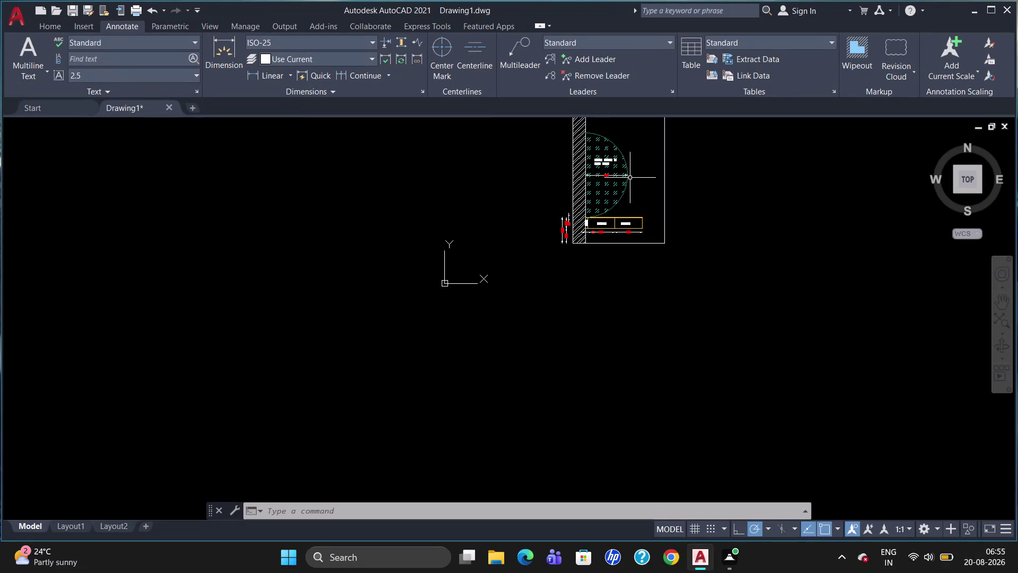
Zoom around the wardrobe elevation and regenerate the drawing display.
scroll(up, 3)
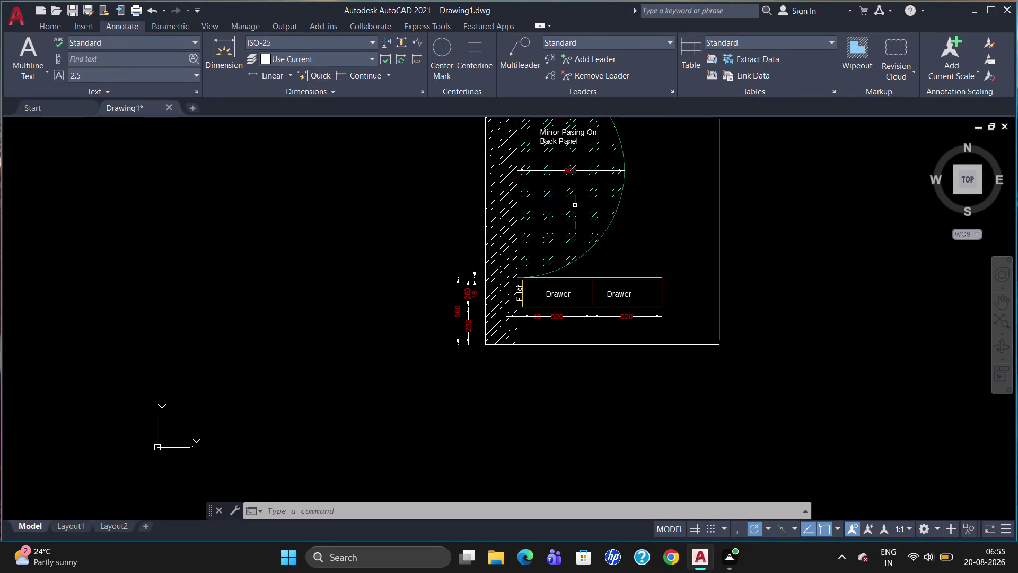
scroll(down, 3)
scroll(up, 3)
scroll(down, 3)
scroll(up, 3)
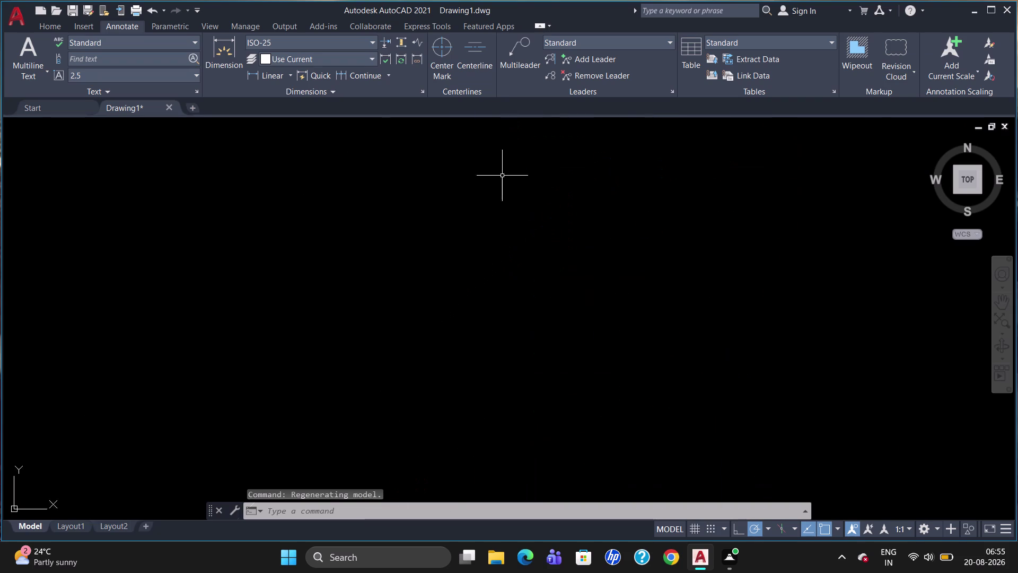
scroll(up, 3)
scroll(down, 3)
scroll(down, 3)
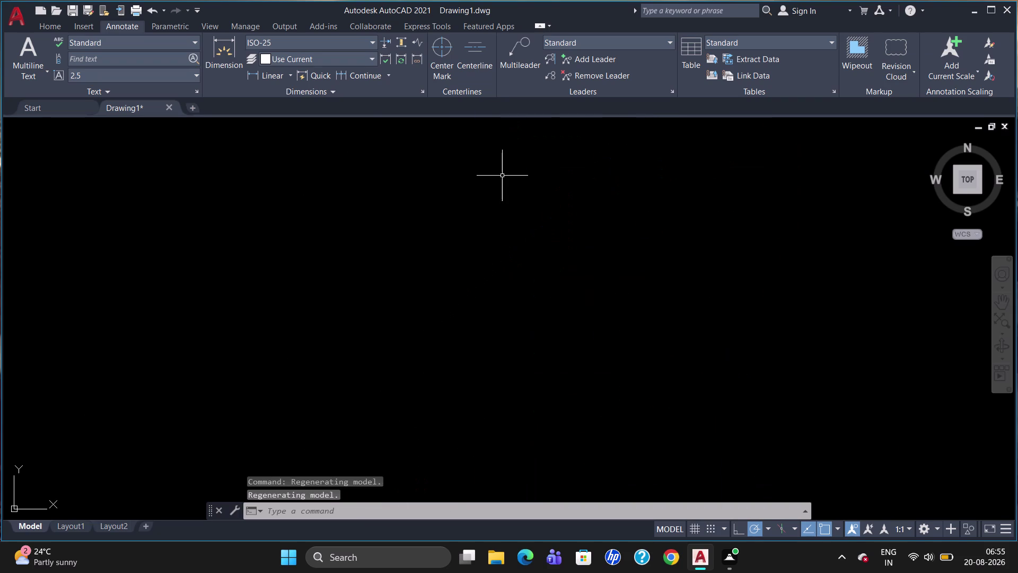
key(u)
key(Return)
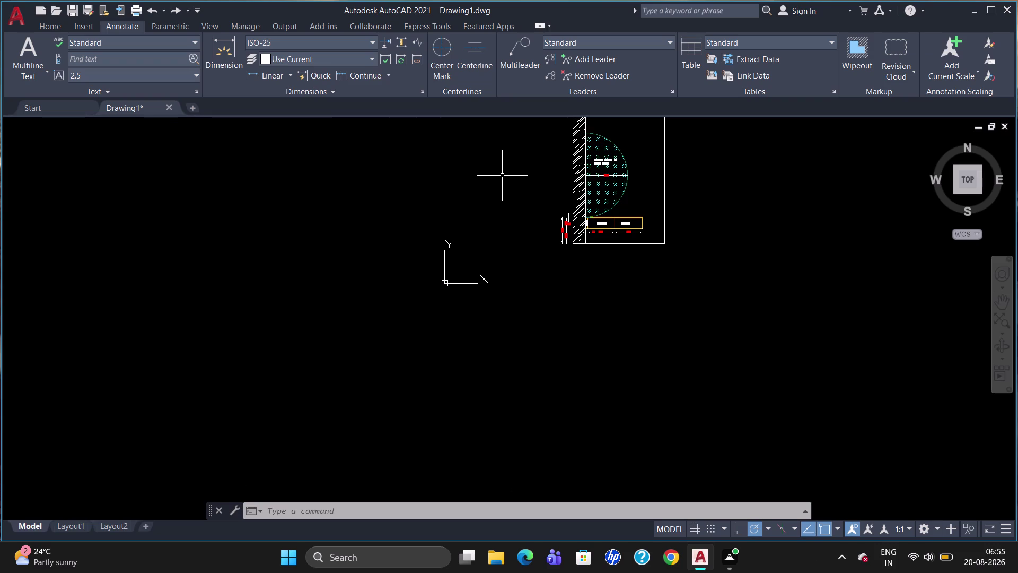
Try two linear dimensions along the mirror edge and cancel both attempts.
scroll(up, 3)
scroll(down, 3)
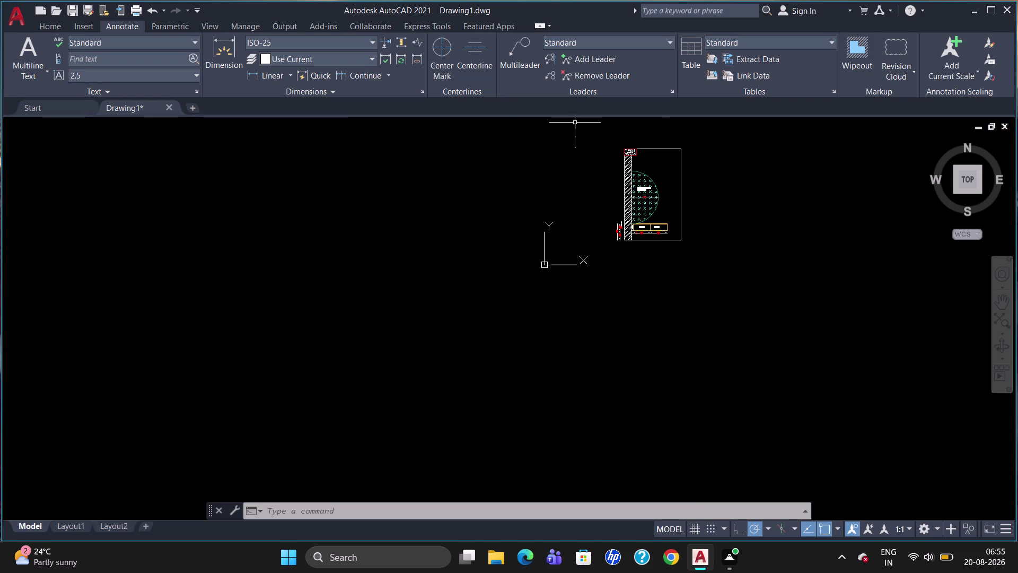
scroll(up, 3)
scroll(up, 3)
text(d)
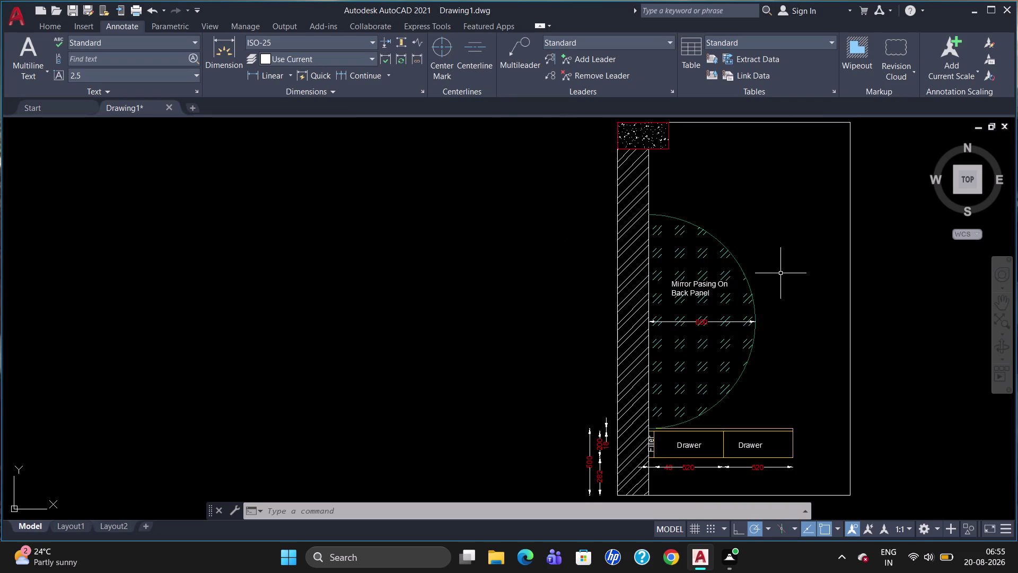
text(li)
key(Return)
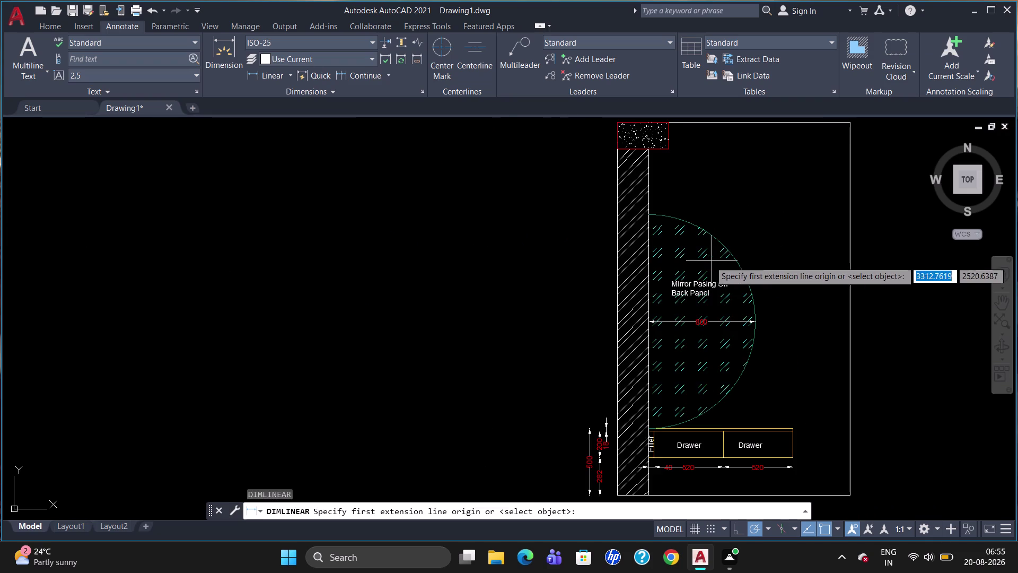
click(652, 221)
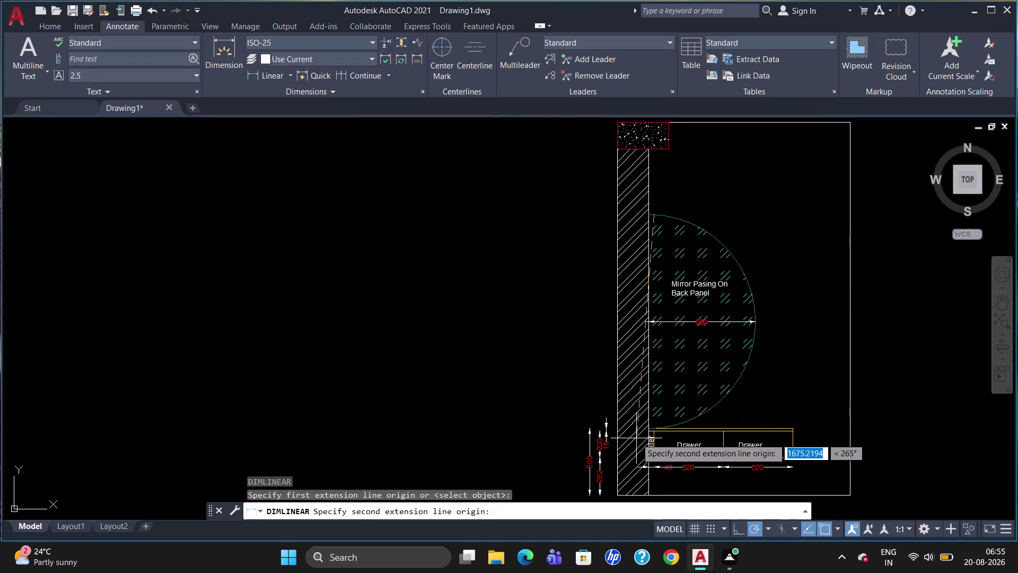
click(644, 428)
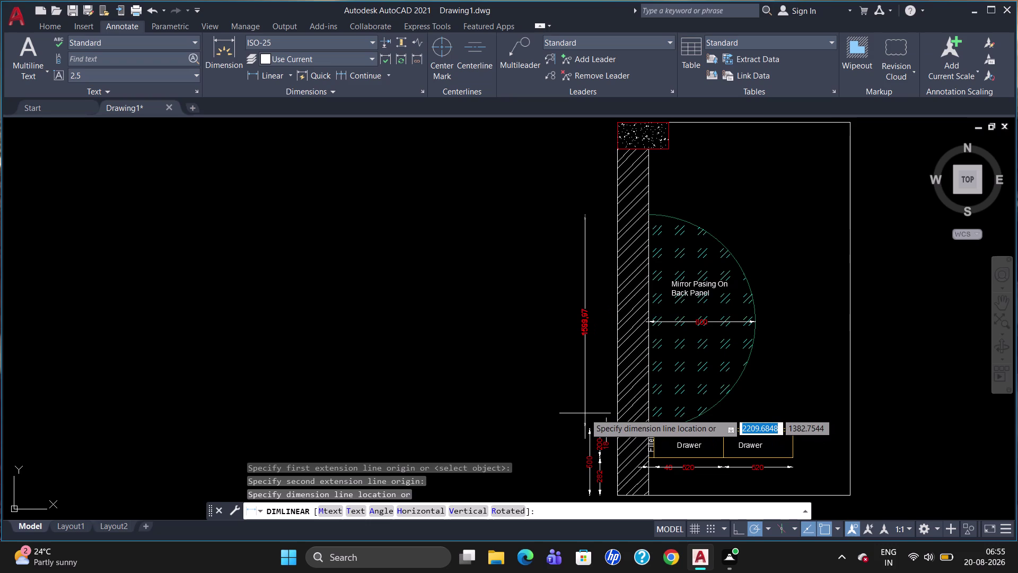
key(Escape)
scroll(up, 3)
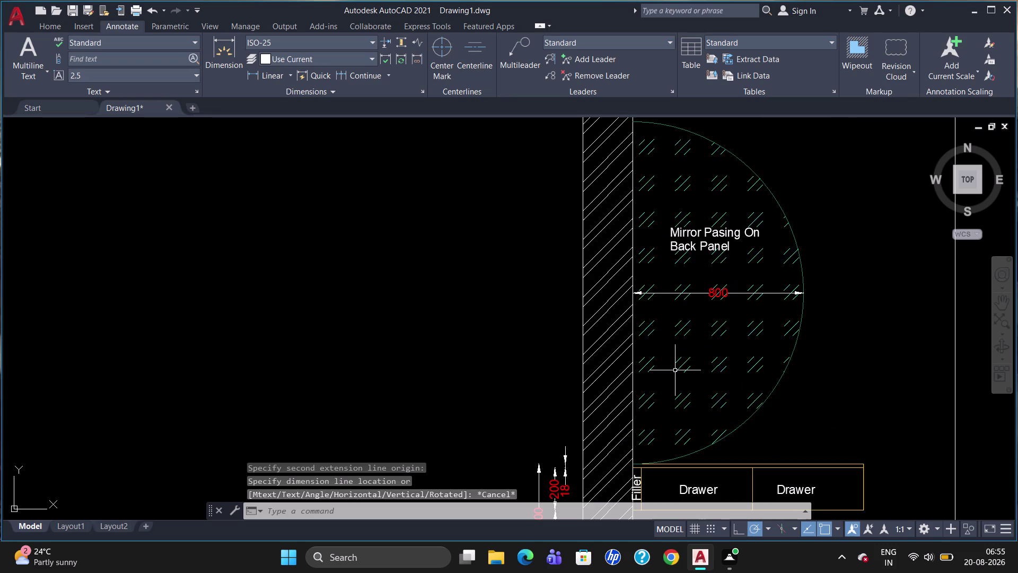
text(dl)
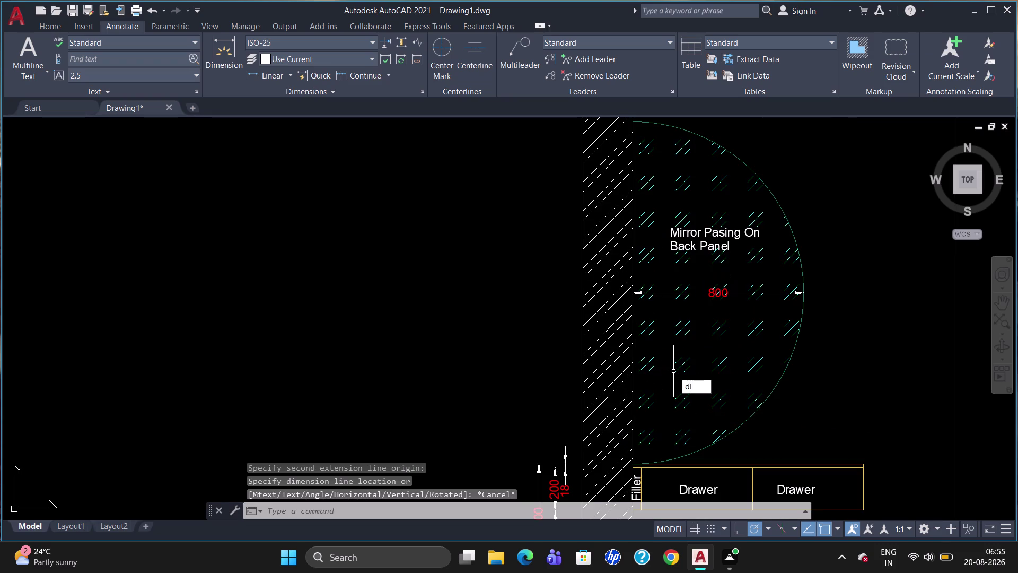
text(i)
key(Return)
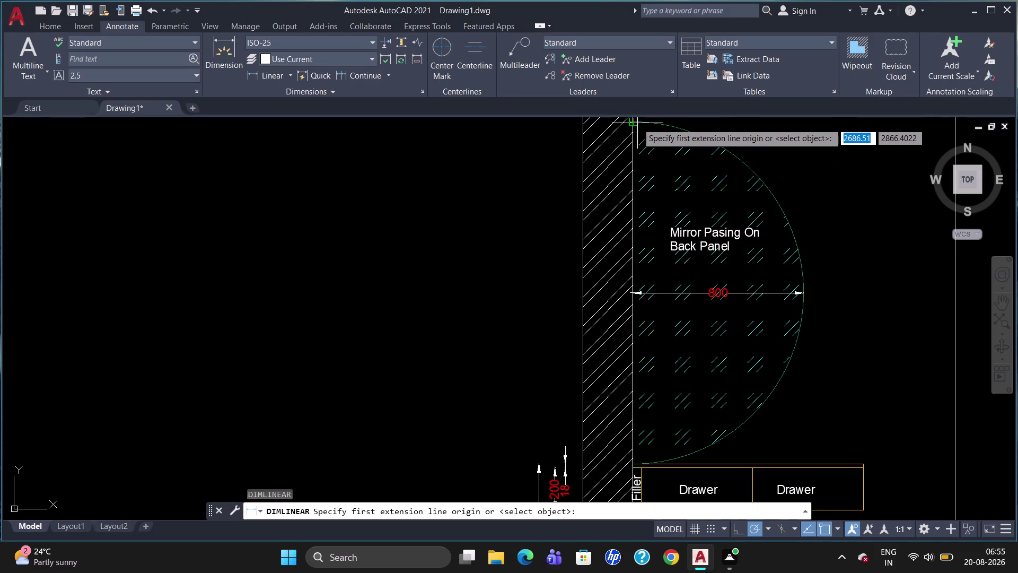
click(635, 122)
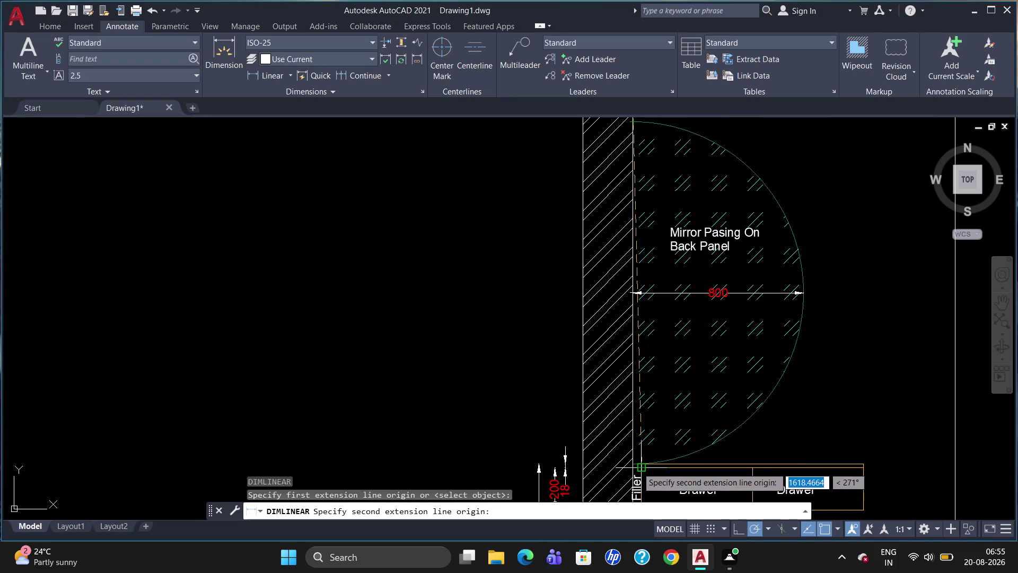
click(631, 467)
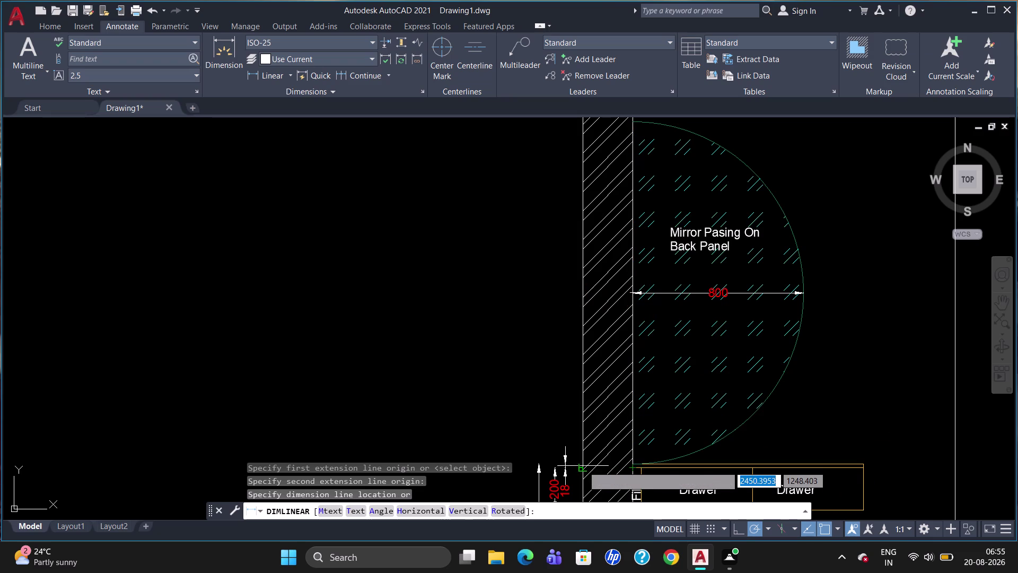
key(Escape)
Dimension the mirror section bottom to top as 1600, placed left of the wall.
text(d)
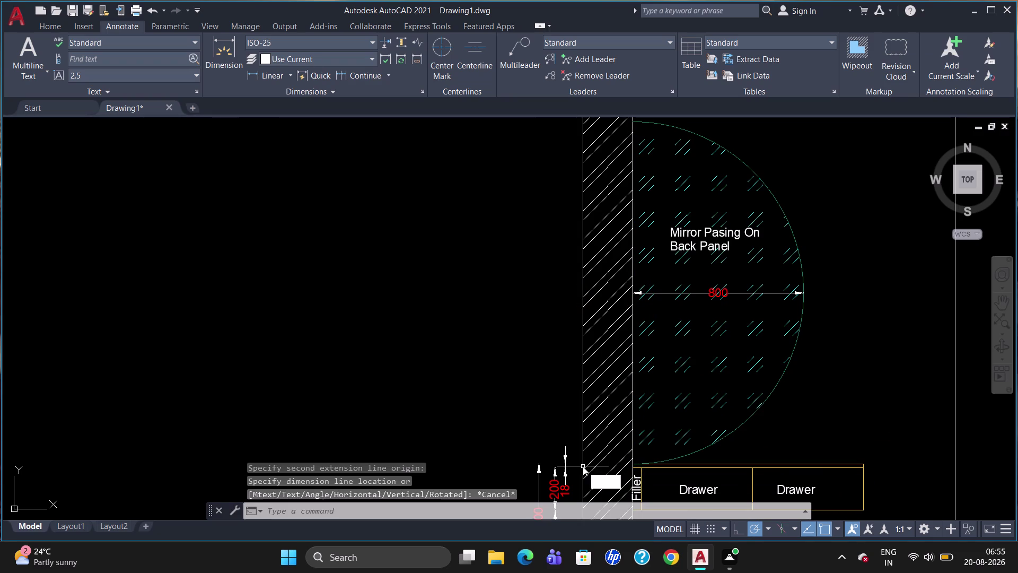
text(li)
key(Return)
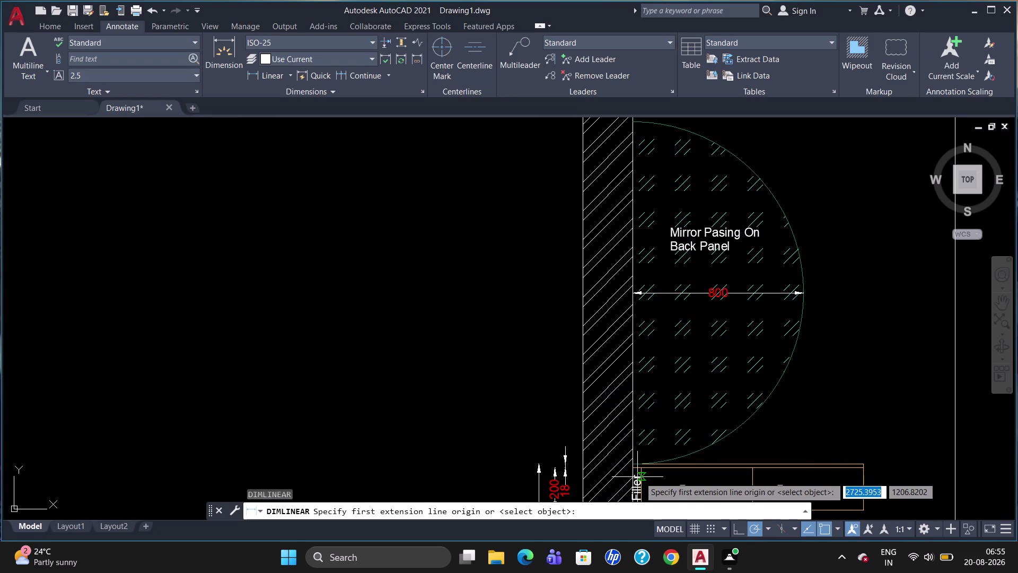
click(629, 459)
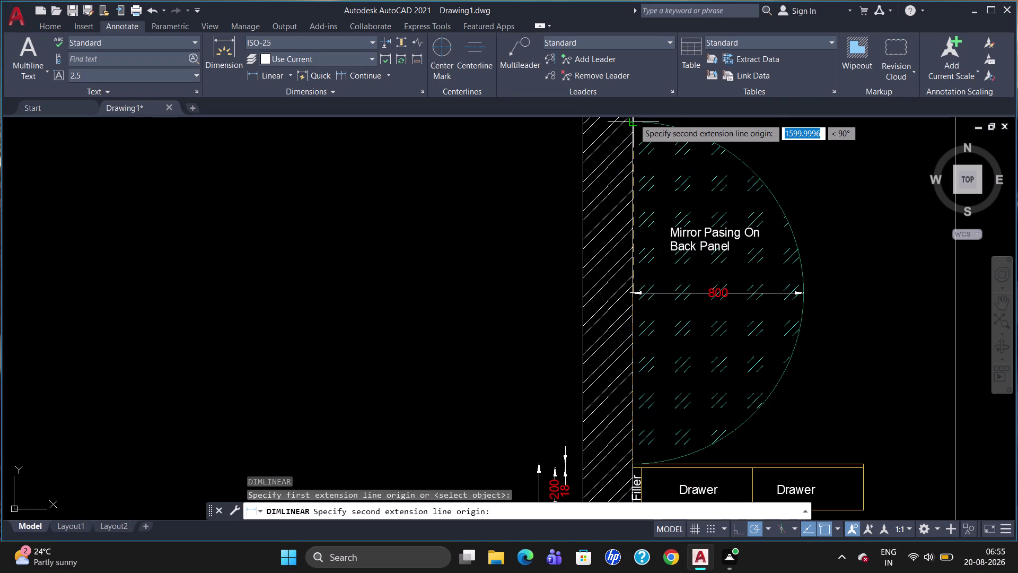
drag(633, 119, 629, 124)
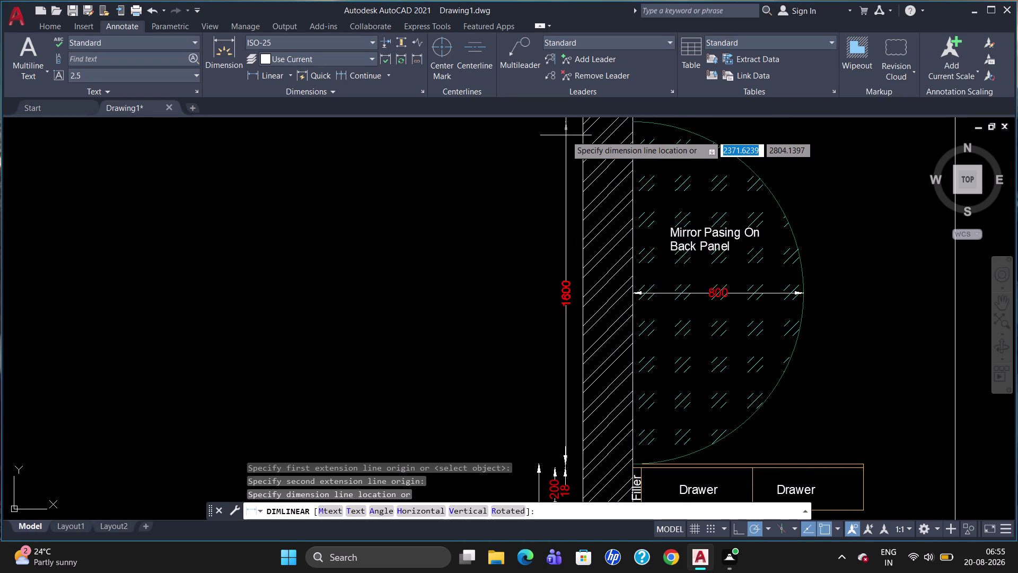
click(559, 141)
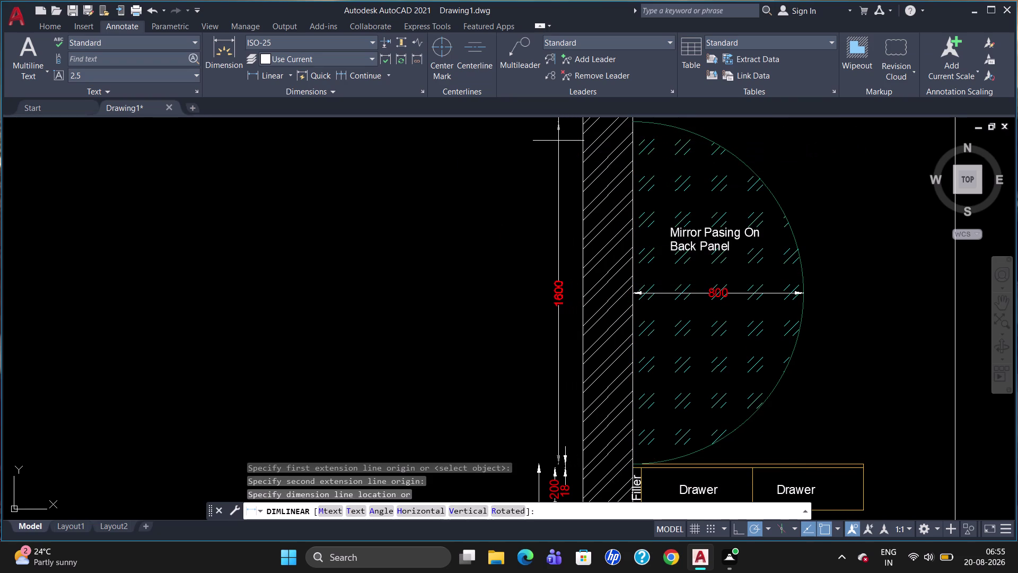
key(Escape)
scroll(down, 3)
Dimension the full wardrobe height as 2100, top to bottom, left of the other dimensions.
key(d)
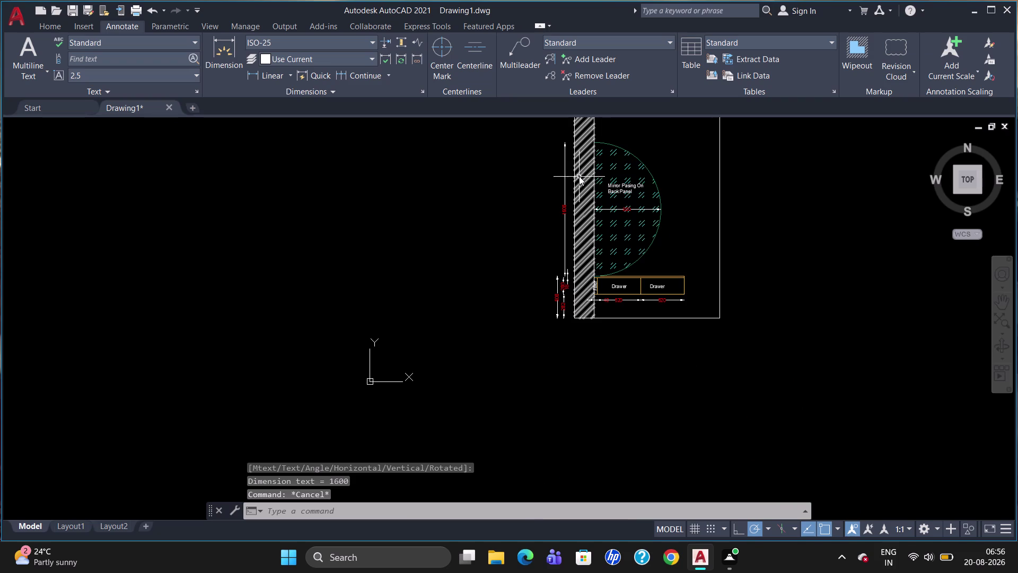
key(l)
key(i)
key(Return)
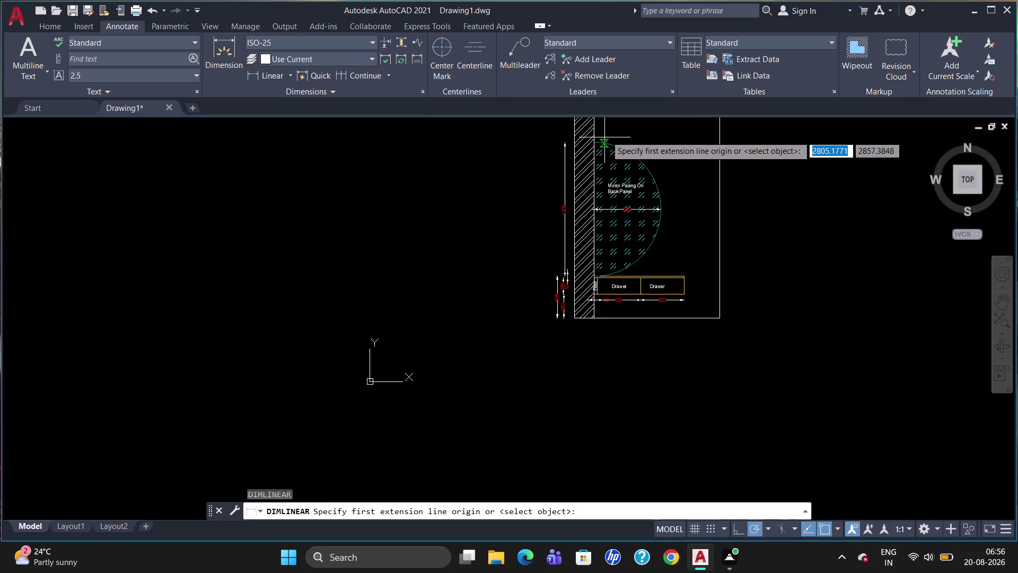
click(593, 146)
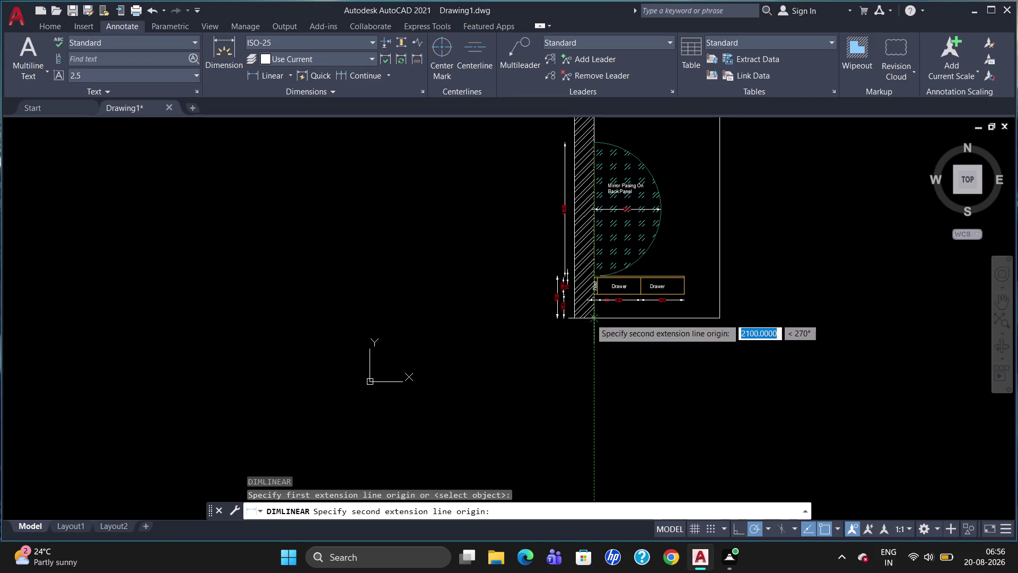
drag(591, 318, 538, 321)
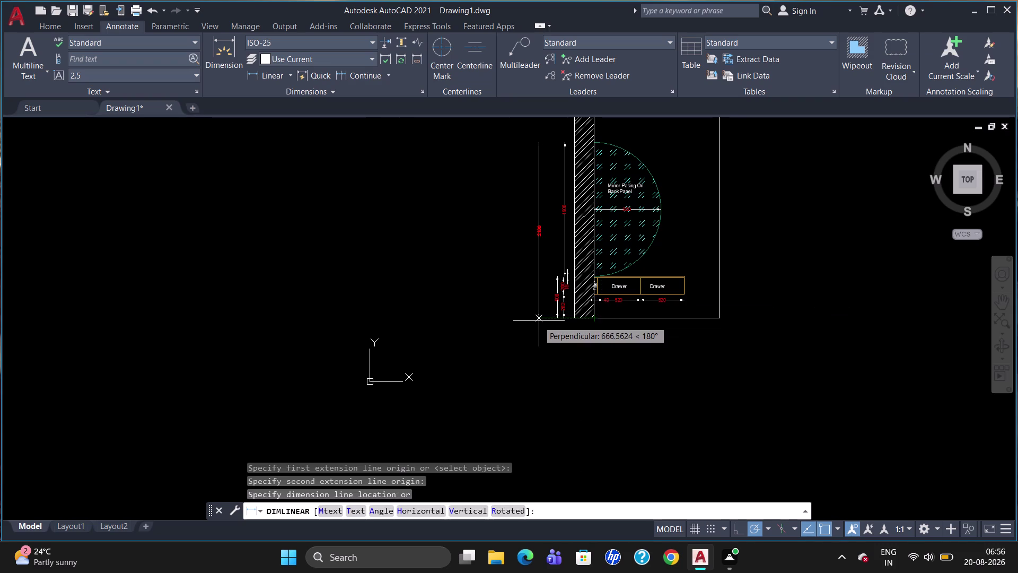
drag(538, 321, 544, 320)
click(544, 321)
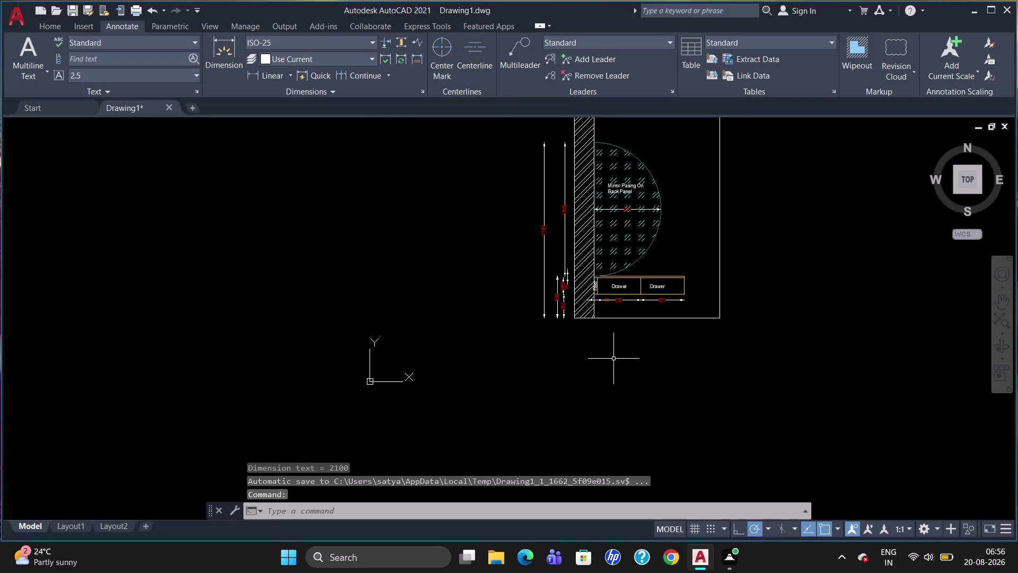
key(Escape)
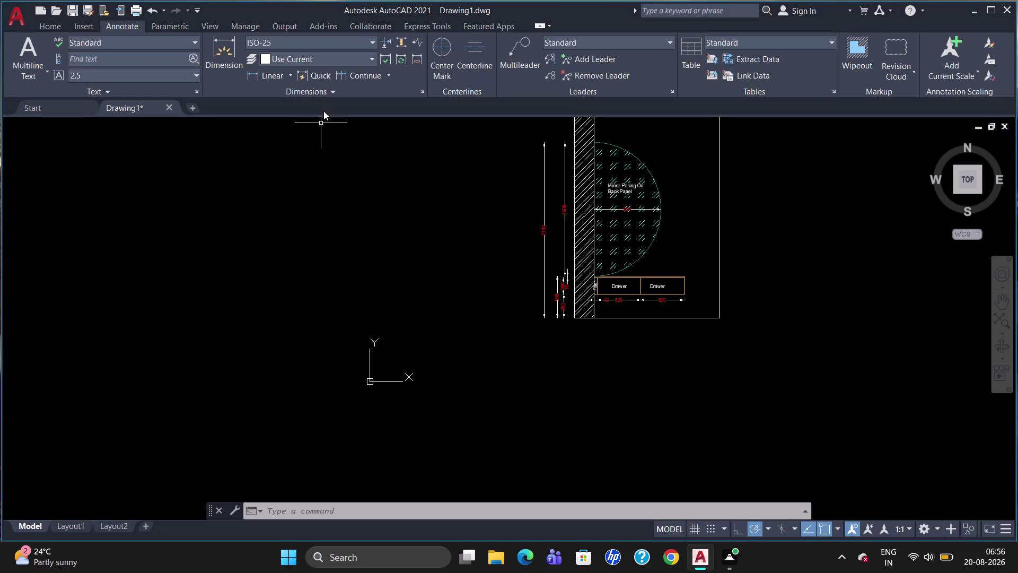
Draw a multiline text box for the title below the wardrobe elevation.
click(58, 24)
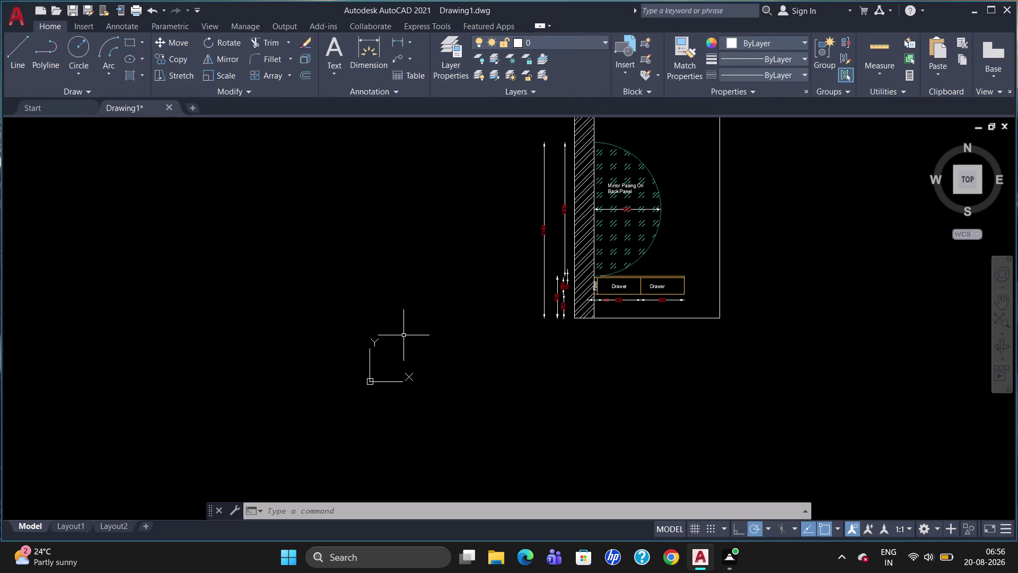
key(t)
key(Return)
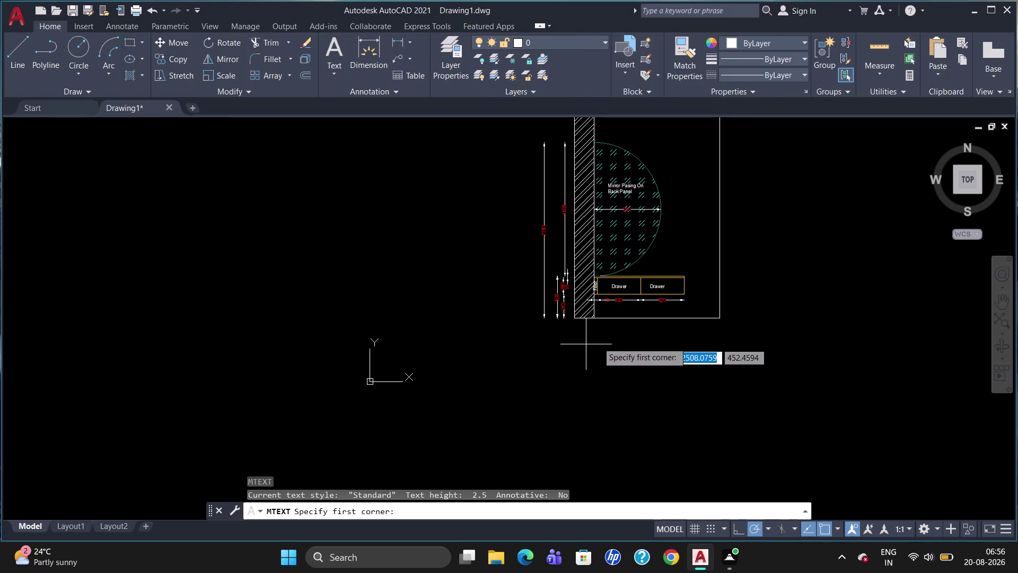
click(602, 331)
drag(601, 332, 684, 339)
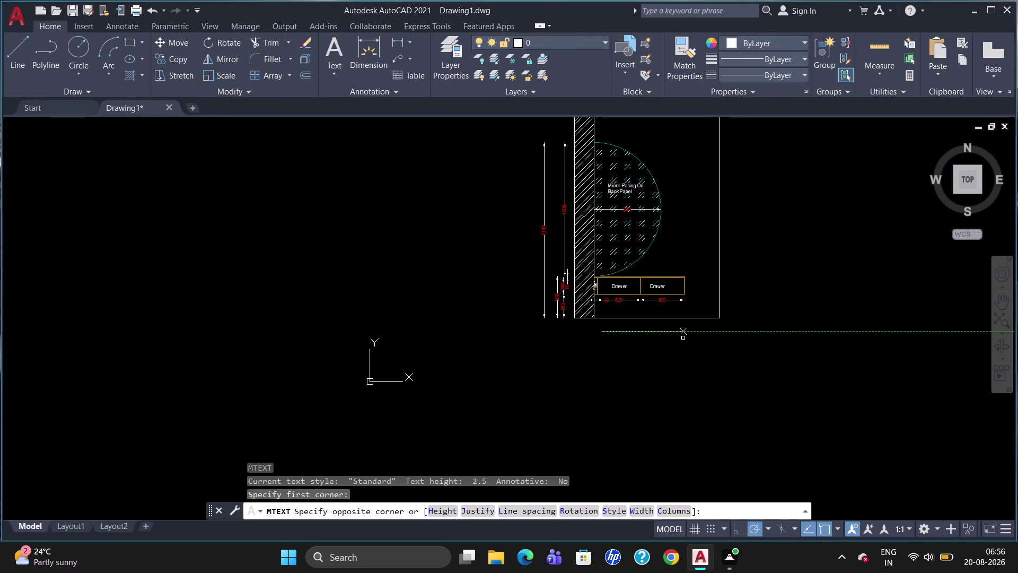
drag(684, 339, 709, 347)
click(709, 346)
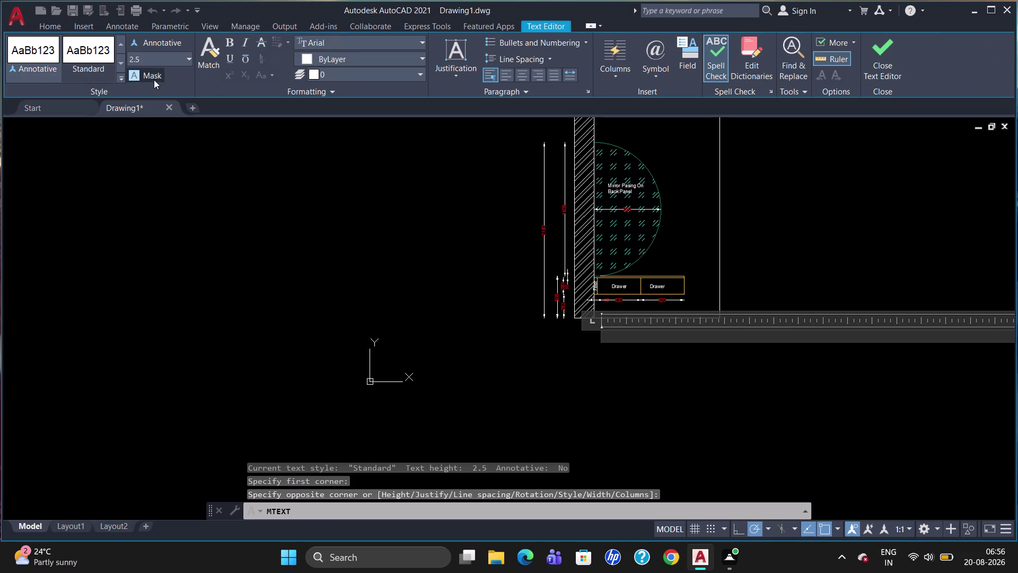
Set the title text height to 40, colour Red, and turn on Underline.
click(163, 60)
key(BackSpace)
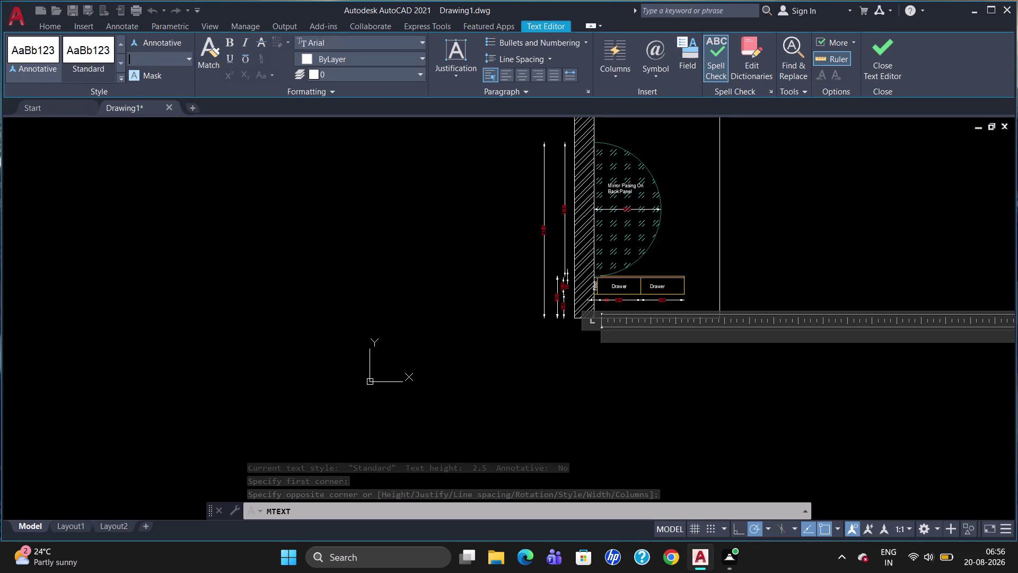
text(40)
key(Return)
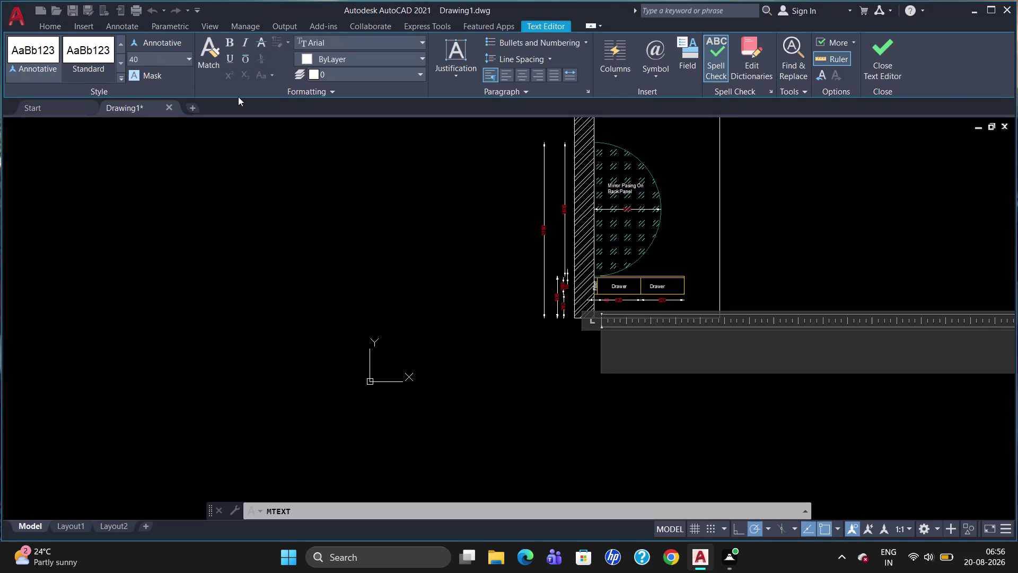
click(350, 61)
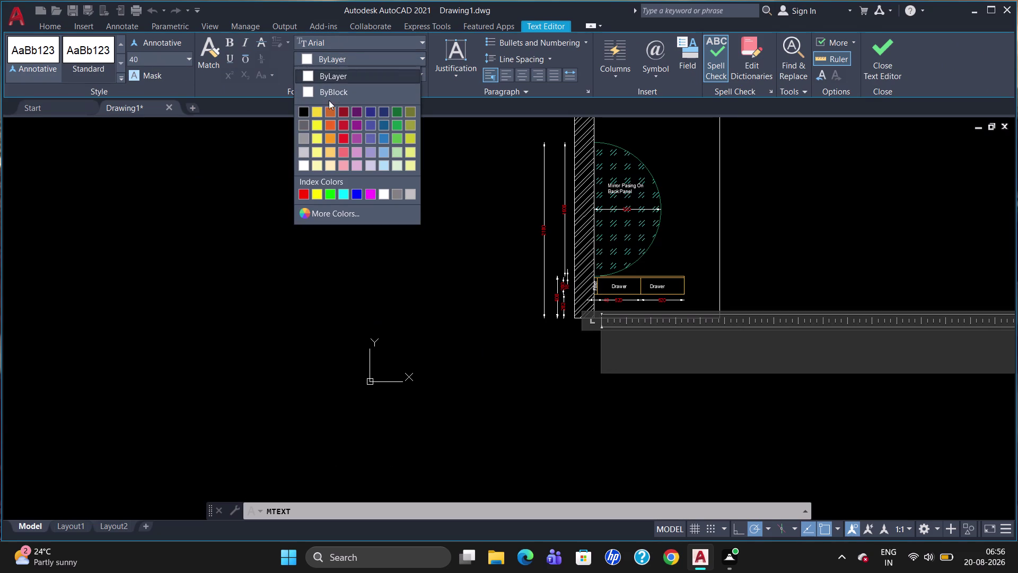
click(304, 193)
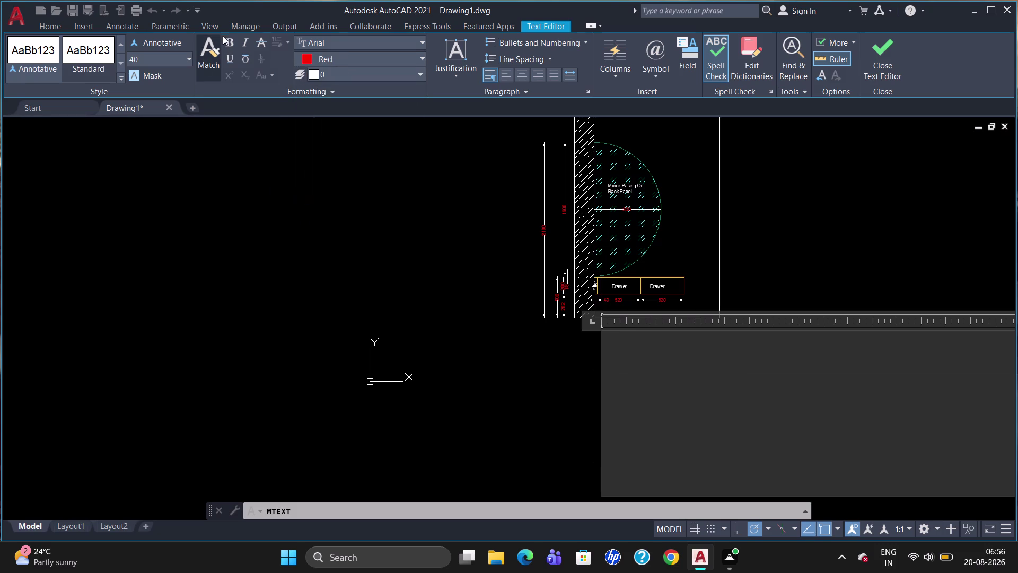
click(234, 38)
click(229, 42)
click(237, 62)
key(m)
key(BackSpace)
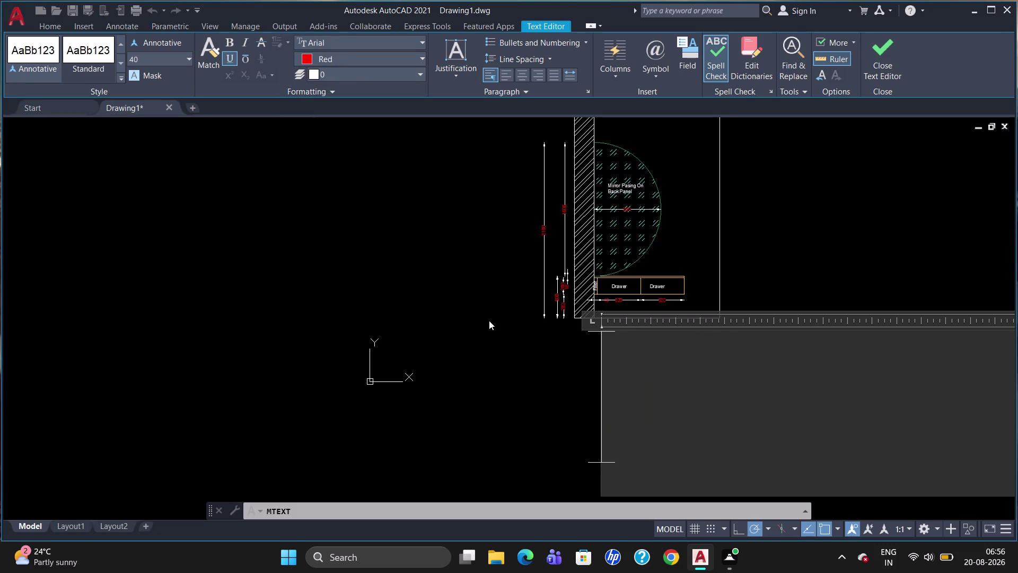
Type the title 'MBR Dressing Unit Elevation' and finish editing.
text(MBR)
key(space)
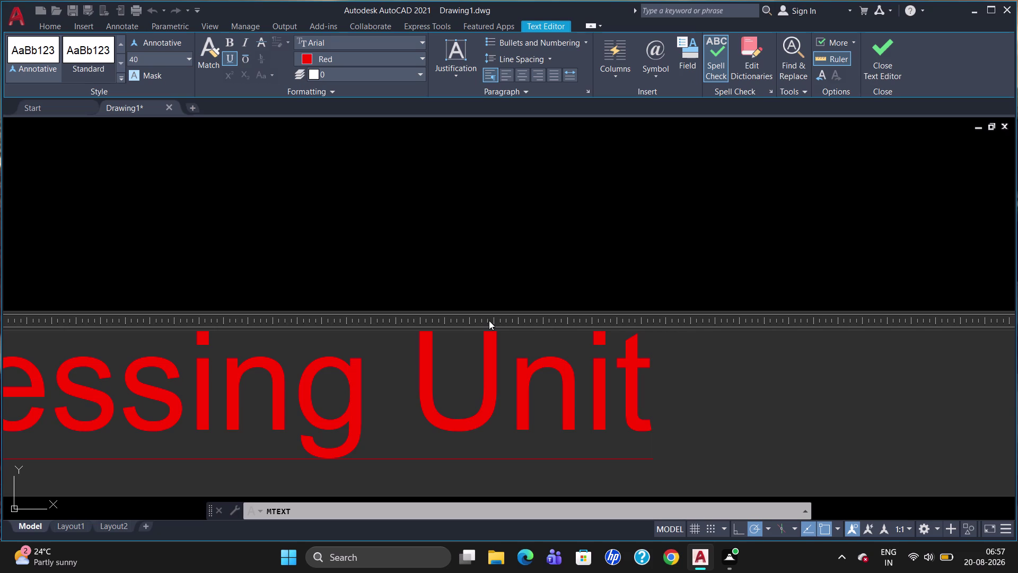
text(leva)
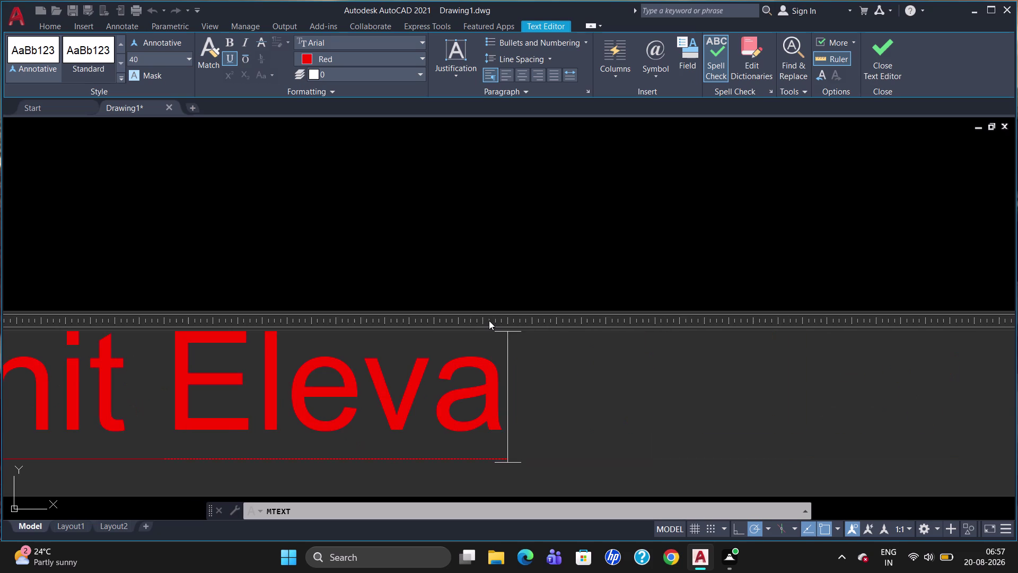
text(t)
text(ion)
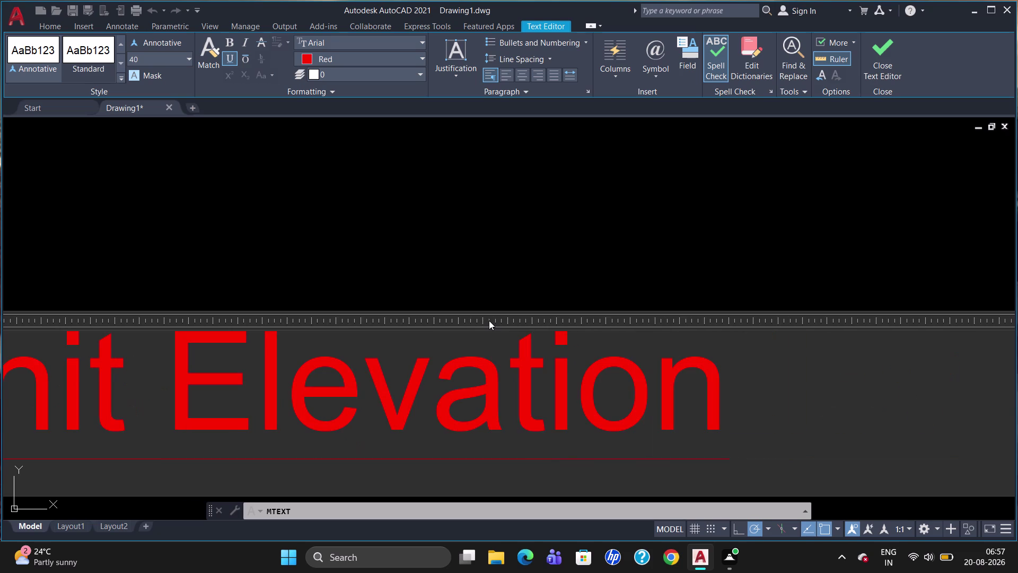
click(493, 250)
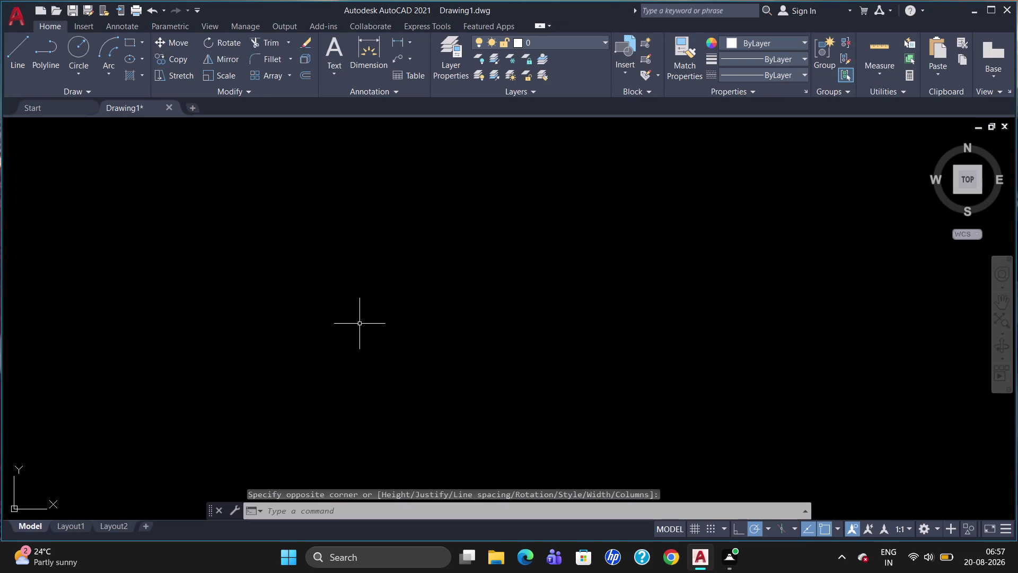
Zoom out and double-click the red 'MBR Dressing Unit Elevation' title to edit it.
scroll(down, 3)
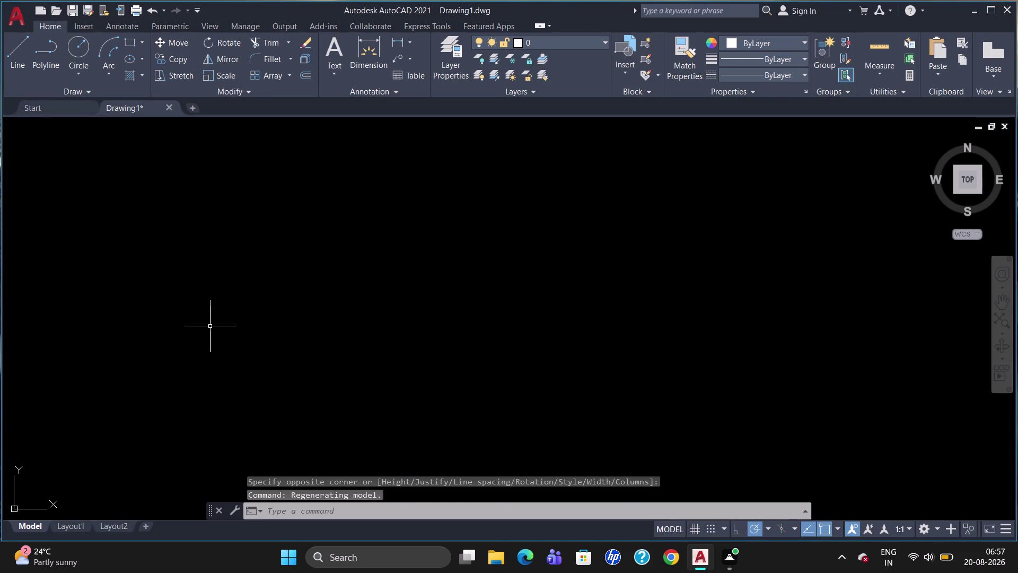
scroll(down, 3)
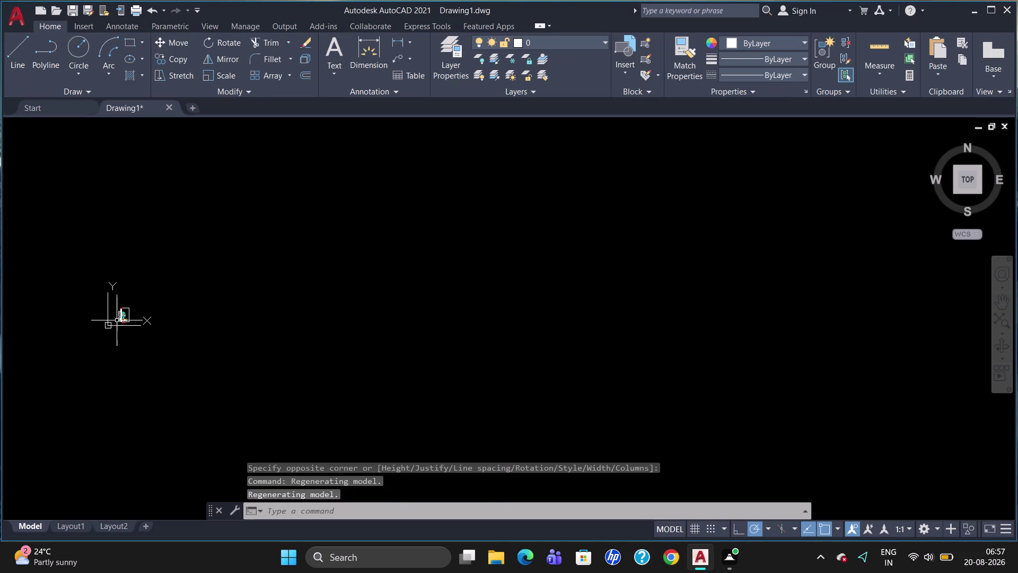
scroll(up, 3)
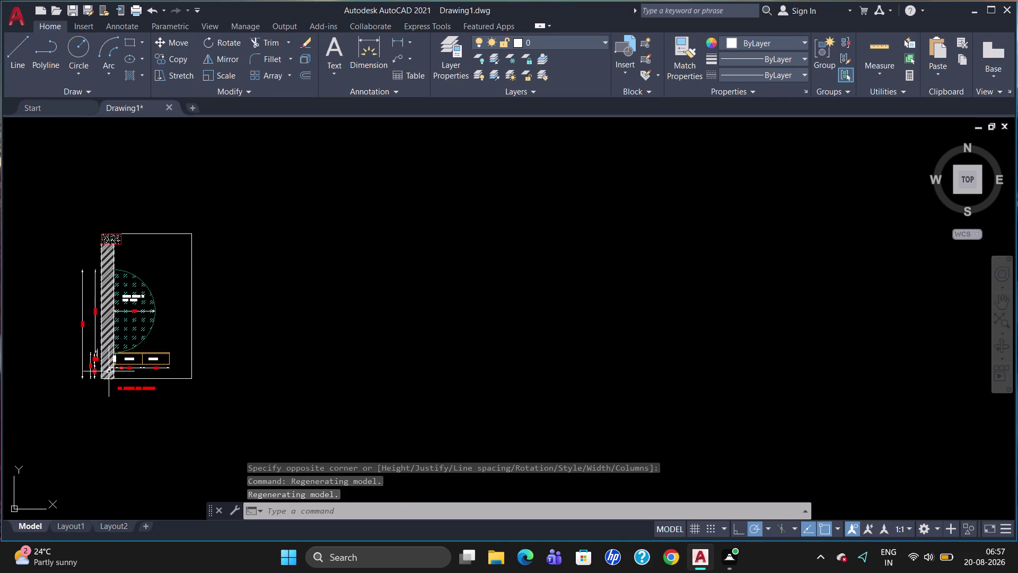
scroll(up, 3)
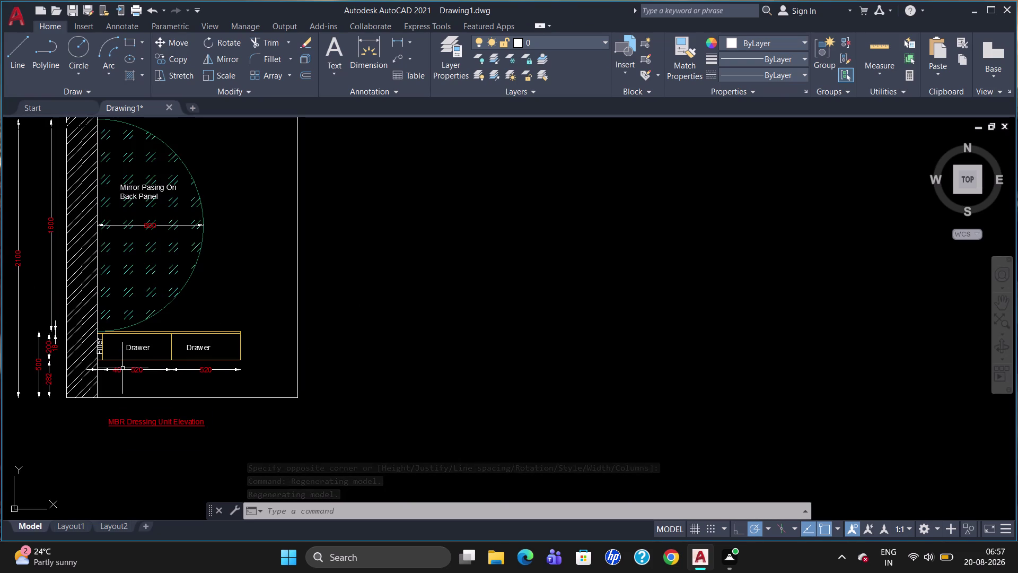
double_click(128, 418)
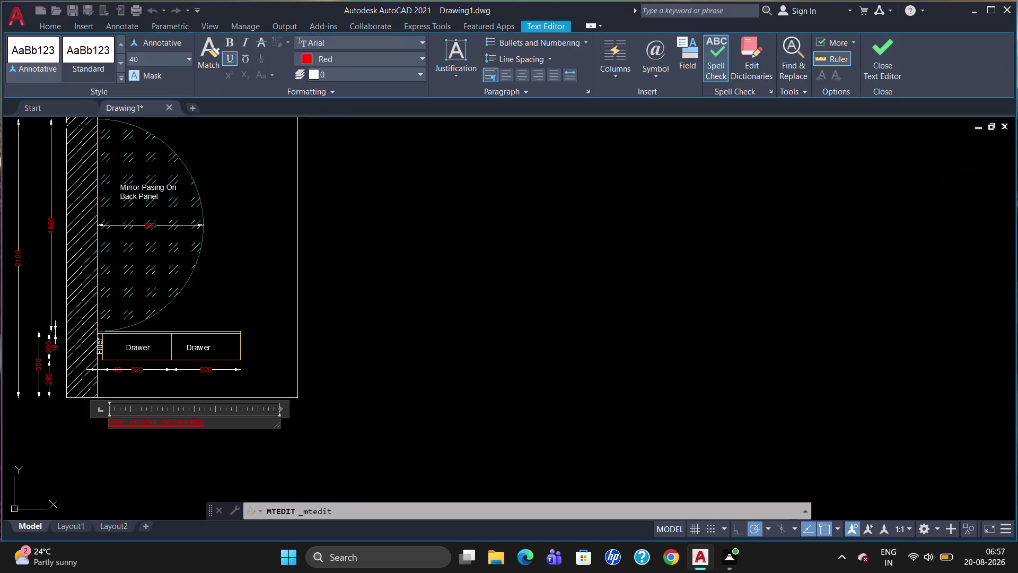
Close the editor and move the red title slightly right beneath the wardrobe.
click(214, 442)
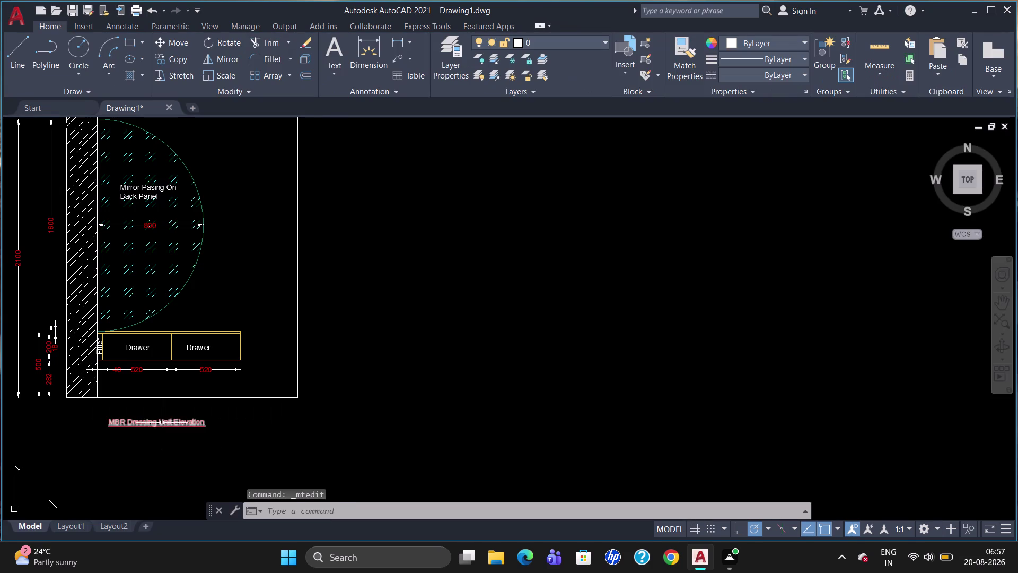
click(162, 423)
drag(109, 418, 122, 417)
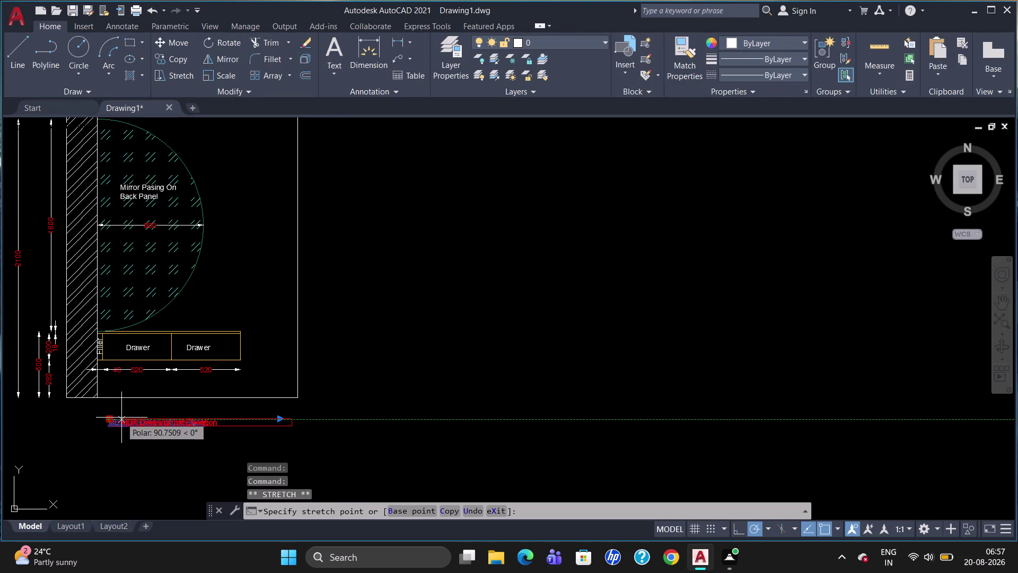
drag(121, 417, 139, 414)
click(139, 413)
key(Escape)
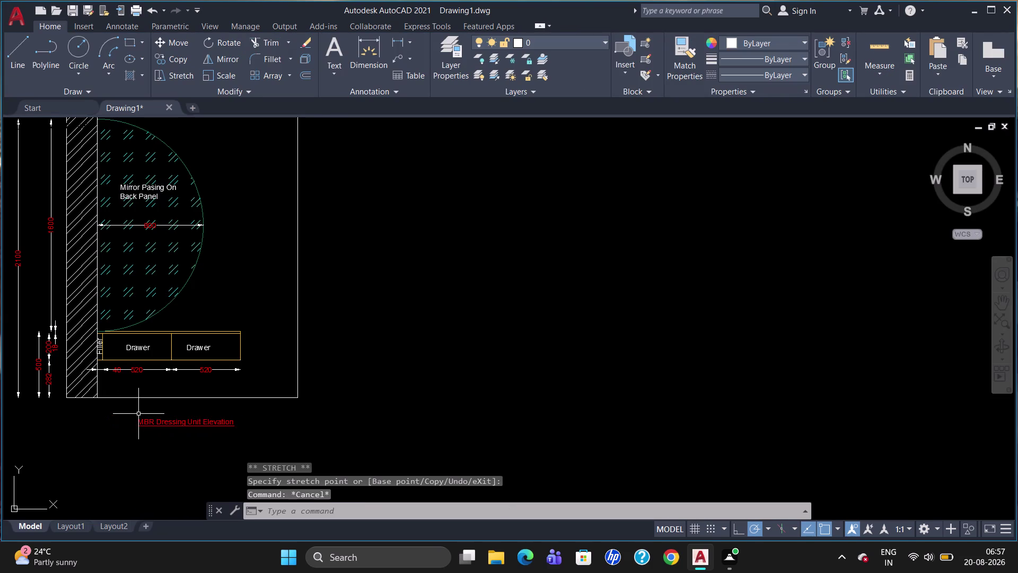
scroll(down, 3)
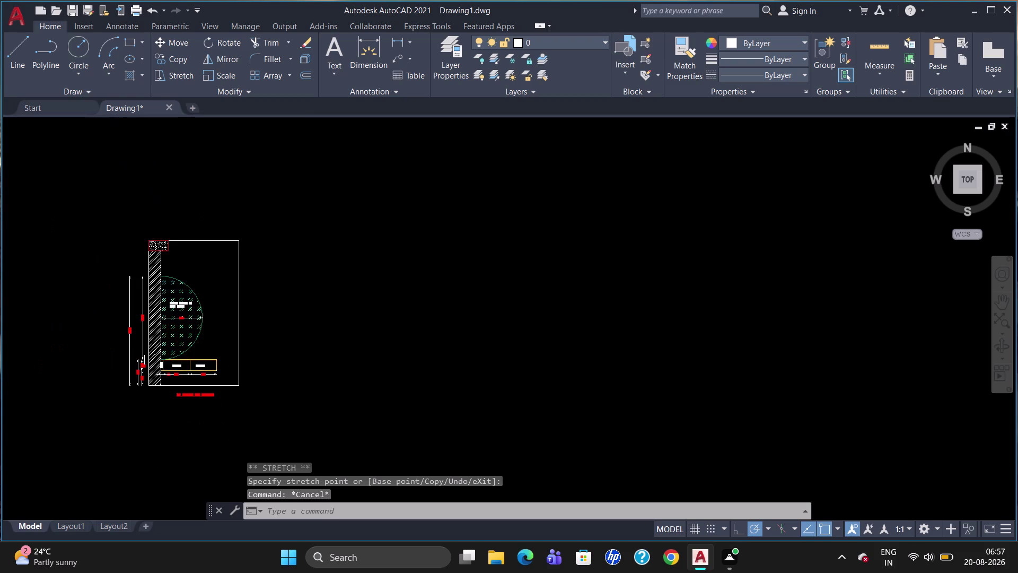
scroll(left, 3)
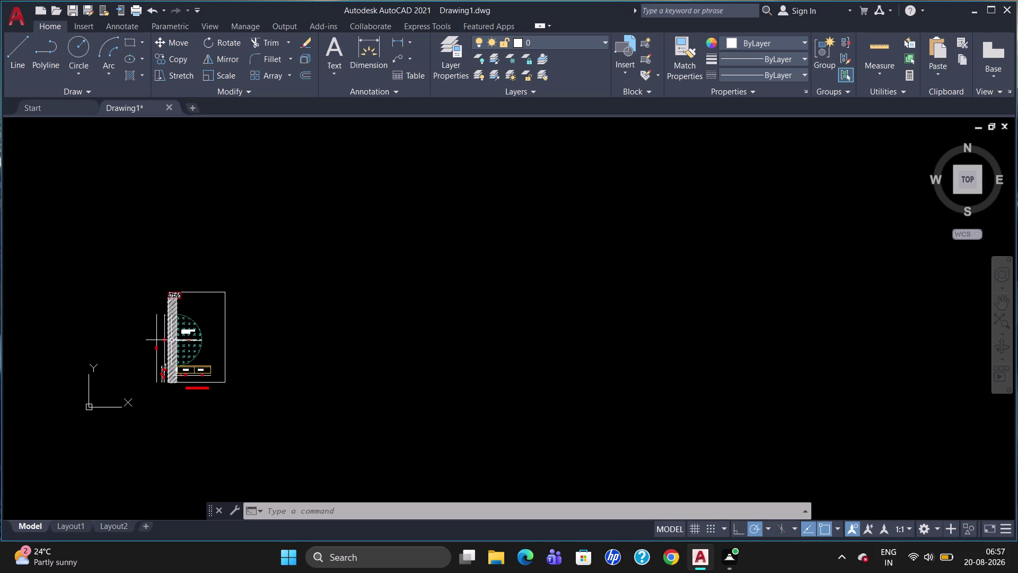
scroll(up, 3)
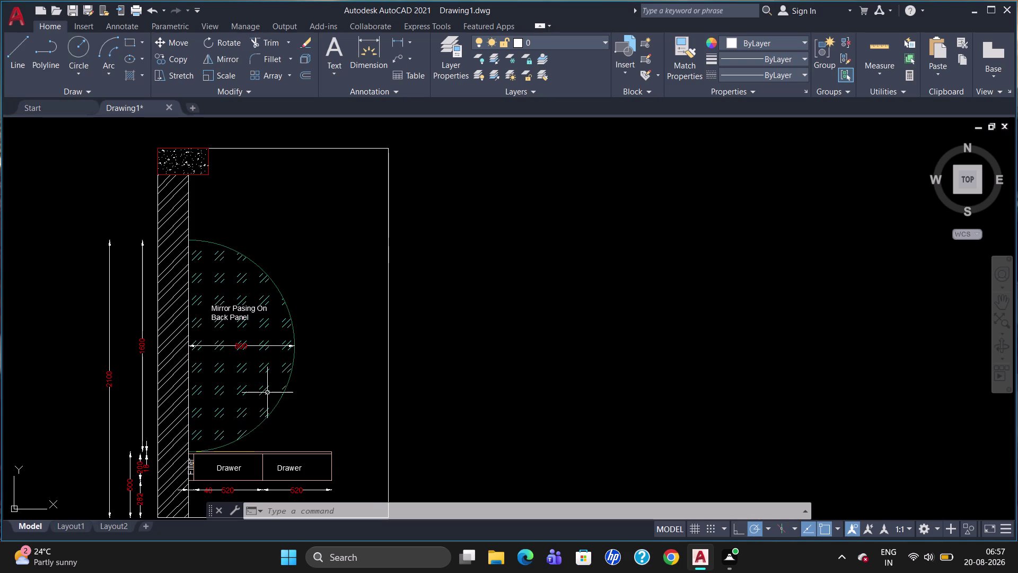
scroll(down, 3)
scroll(up, 3)
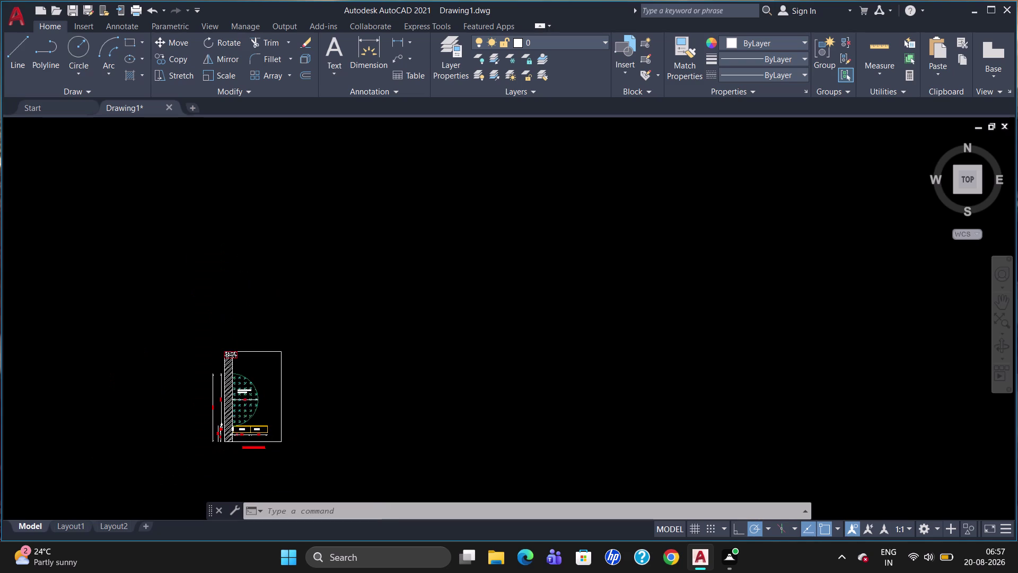
scroll(up, 3)
click(245, 417)
scroll(down, 3)
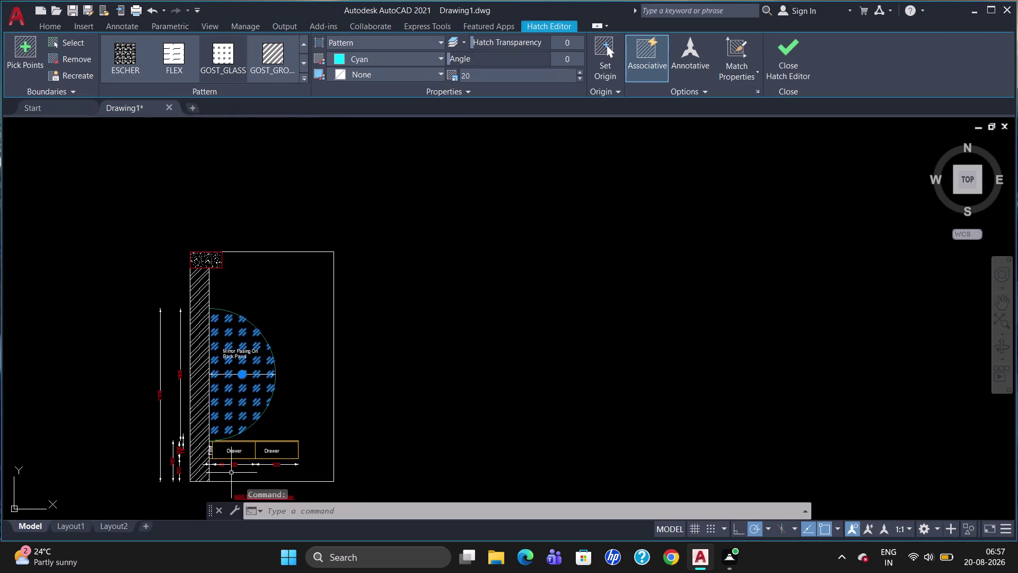
scroll(up, 3)
scroll(down, 3)
click(231, 473)
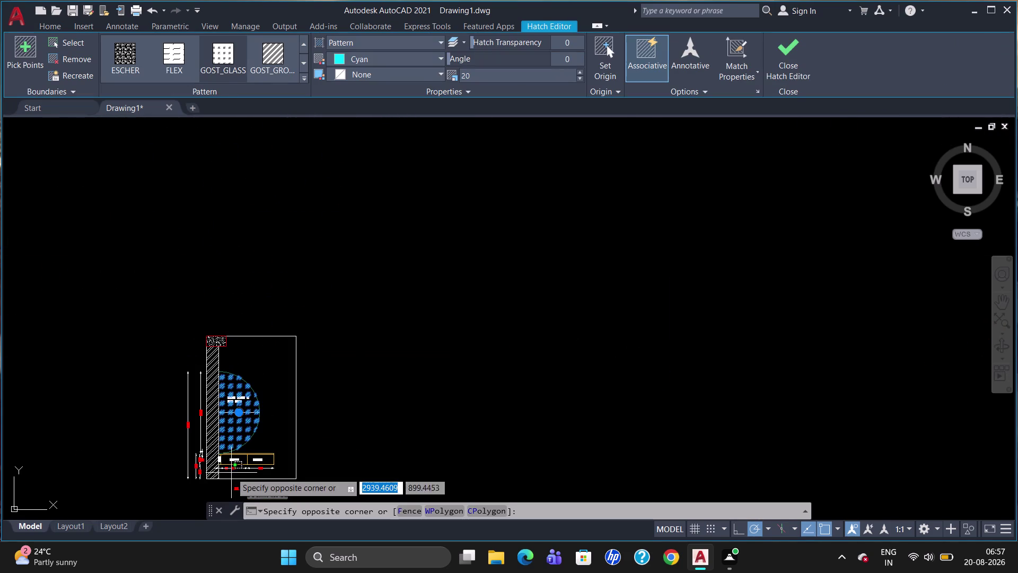
scroll(up, 3)
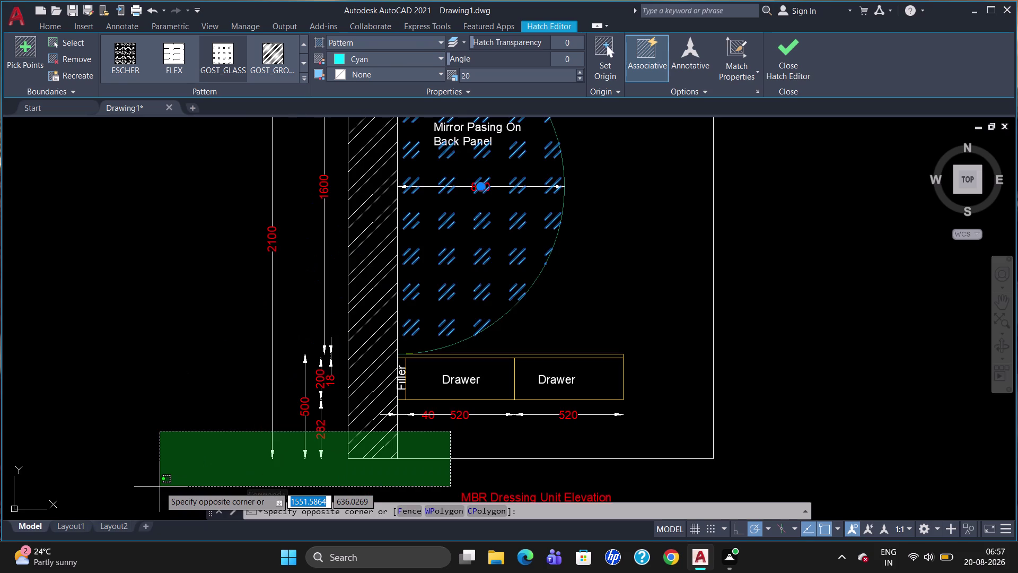
scroll(down, 3)
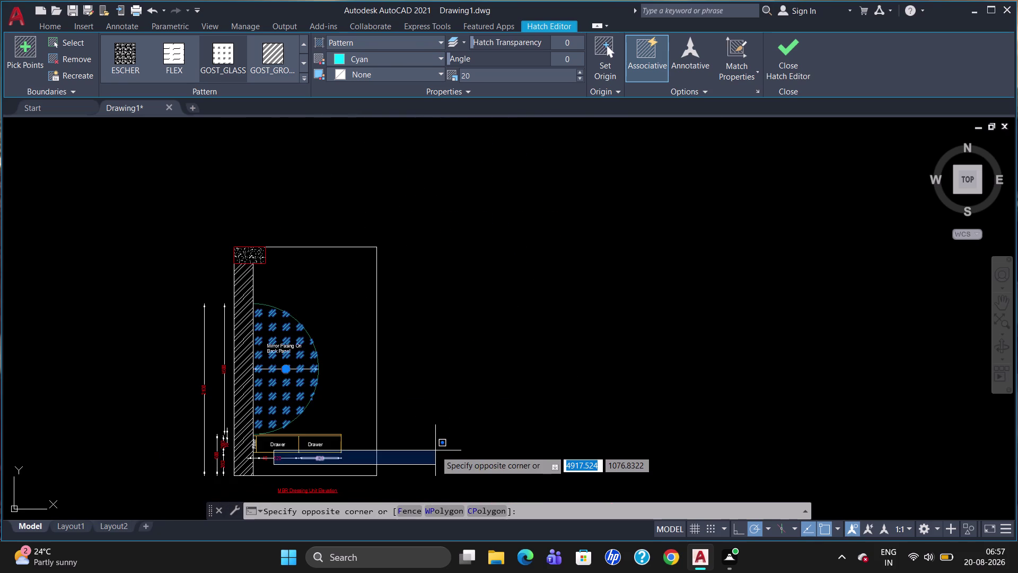
click(494, 426)
click(494, 426)
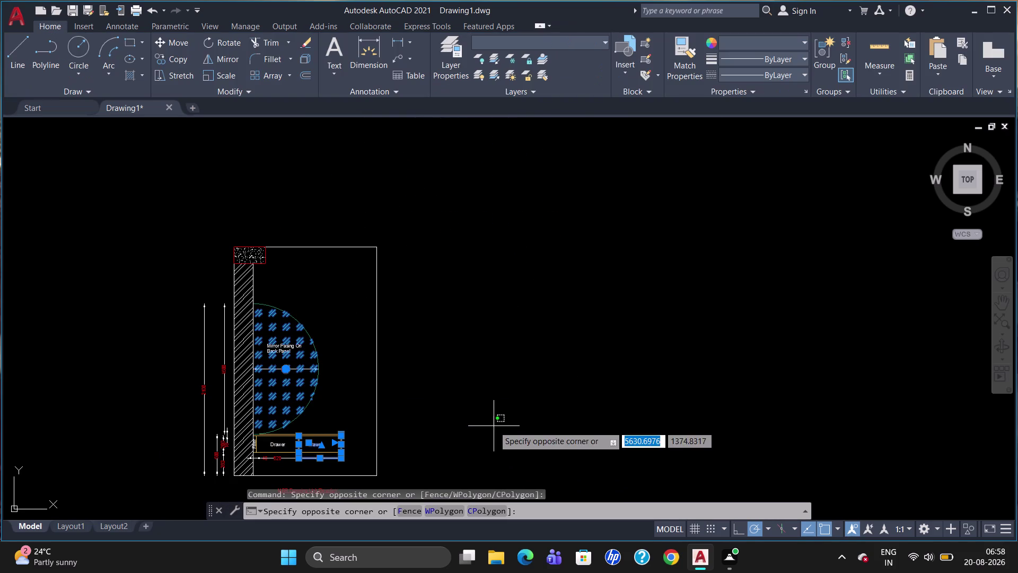
key(Escape)
key(Escape)
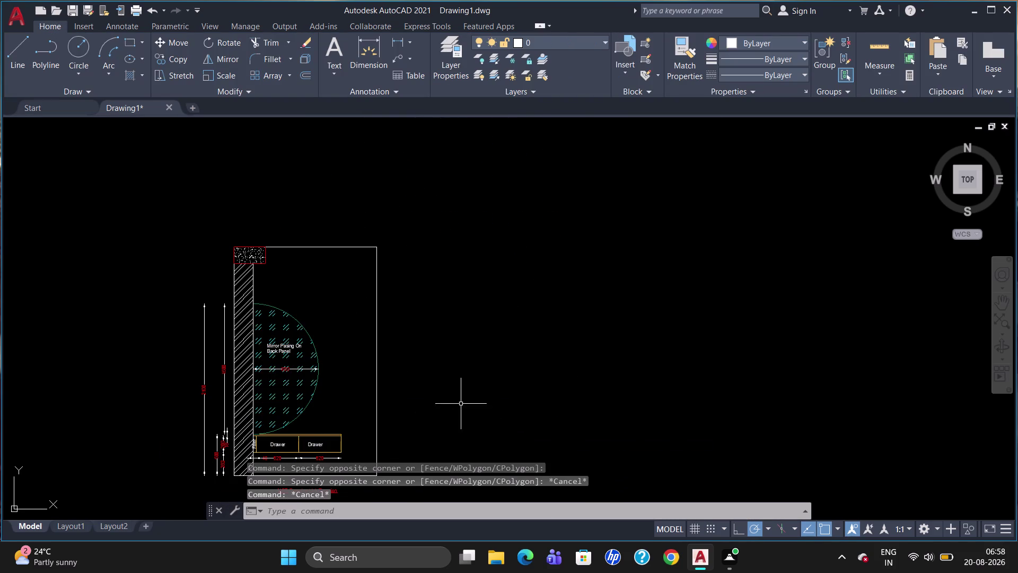